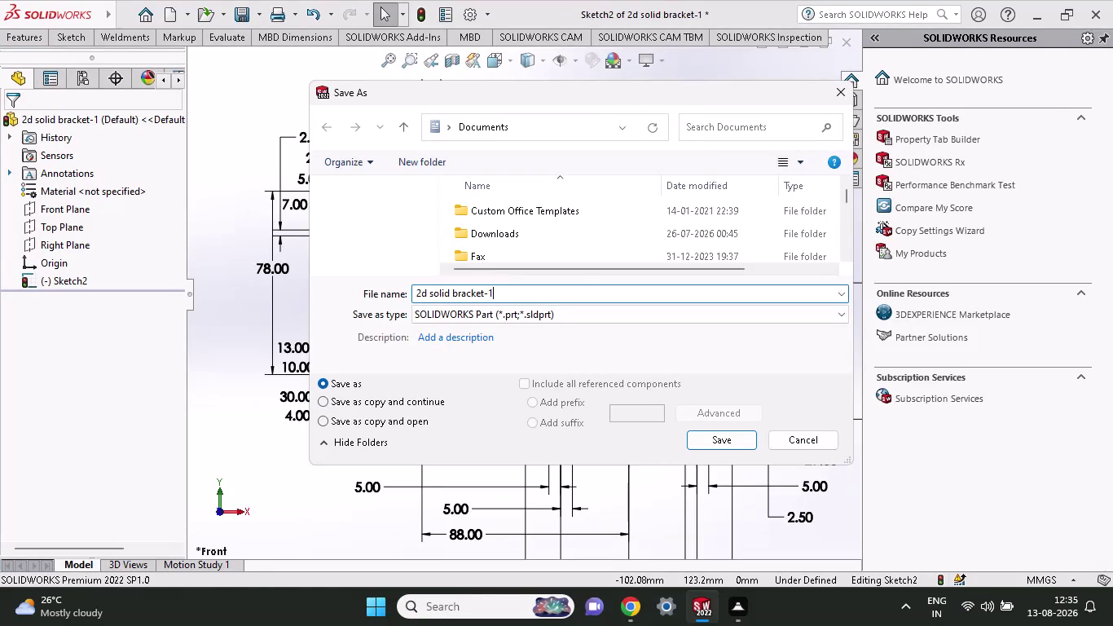
Replace the old bracket file name with '2d flanged elbow -2' and save as a SOLIDWORKS Part.
key(BackSpace)
key(BackSpace)
key(BackSpace)
key(BackSpace)
key(BackSpace)
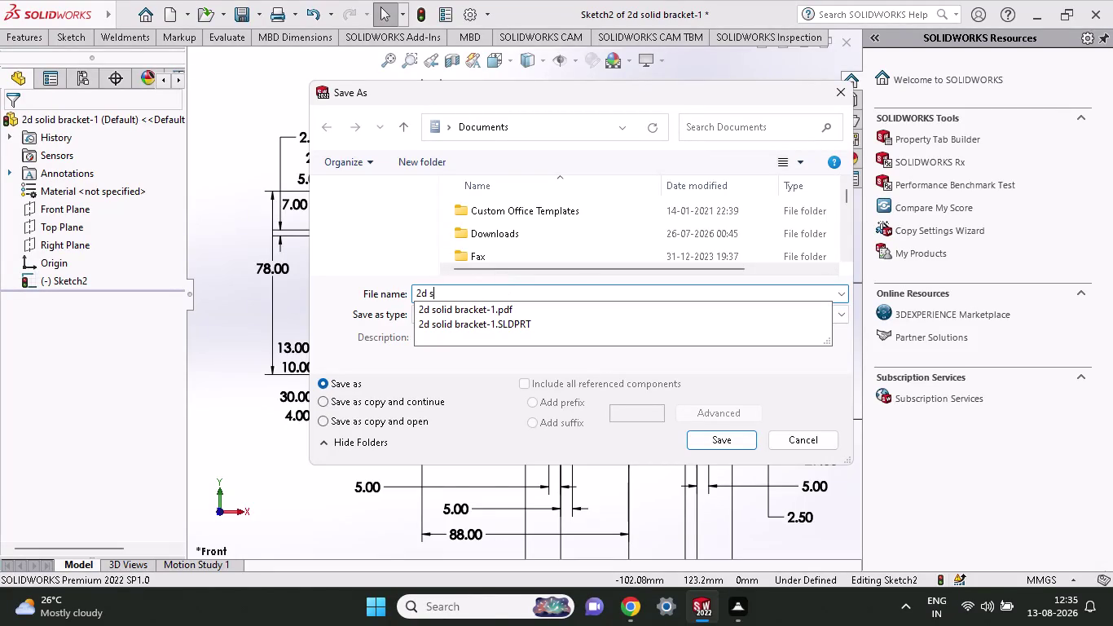
key(BackSpace)
text(fla)
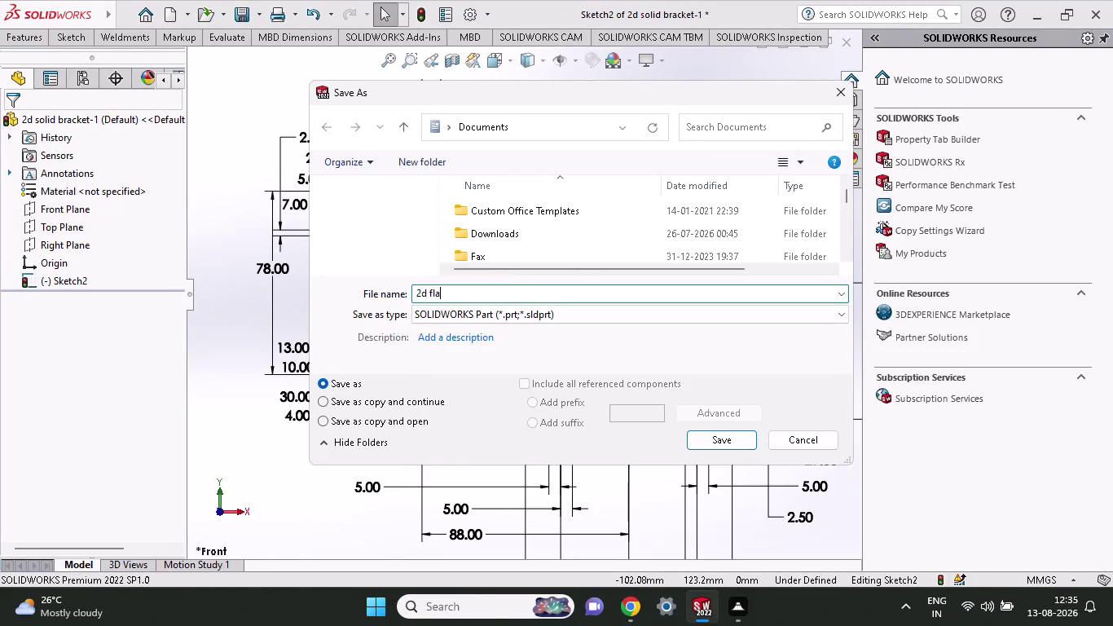
text(nged)
key(space)
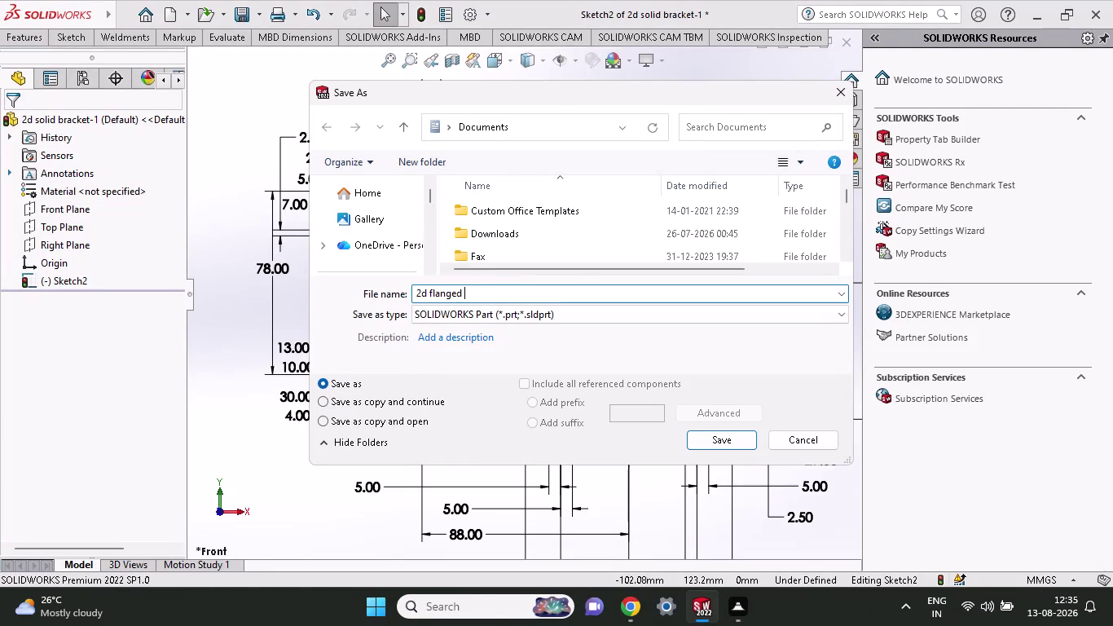
key(e)
text(lb)
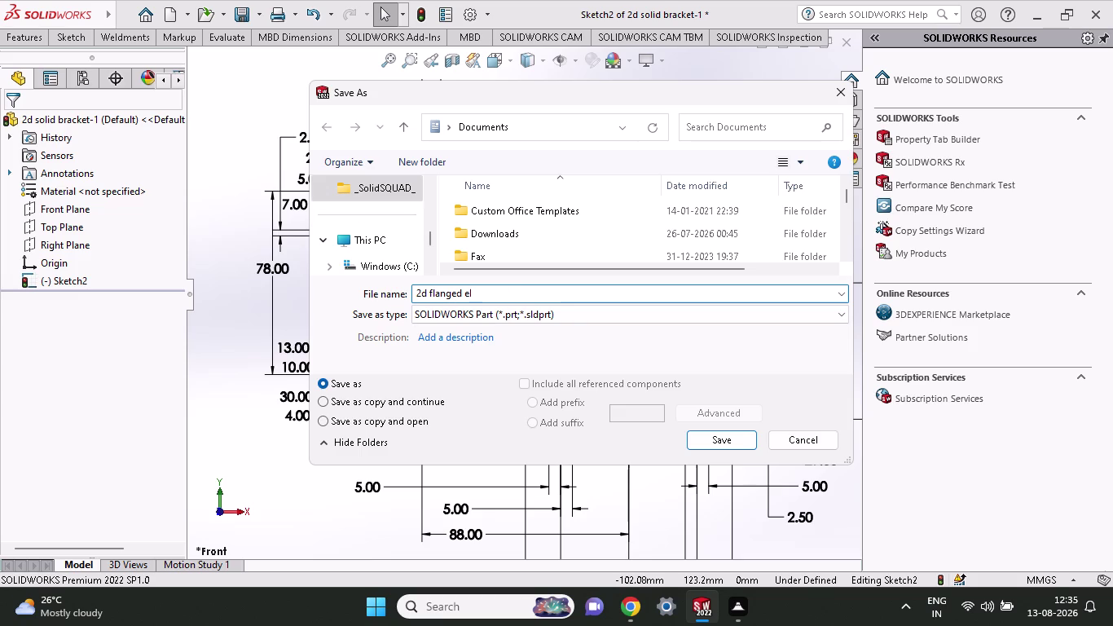
text(ow)
key(space)
text(-2)
scroll(up, 3)
click(714, 437)
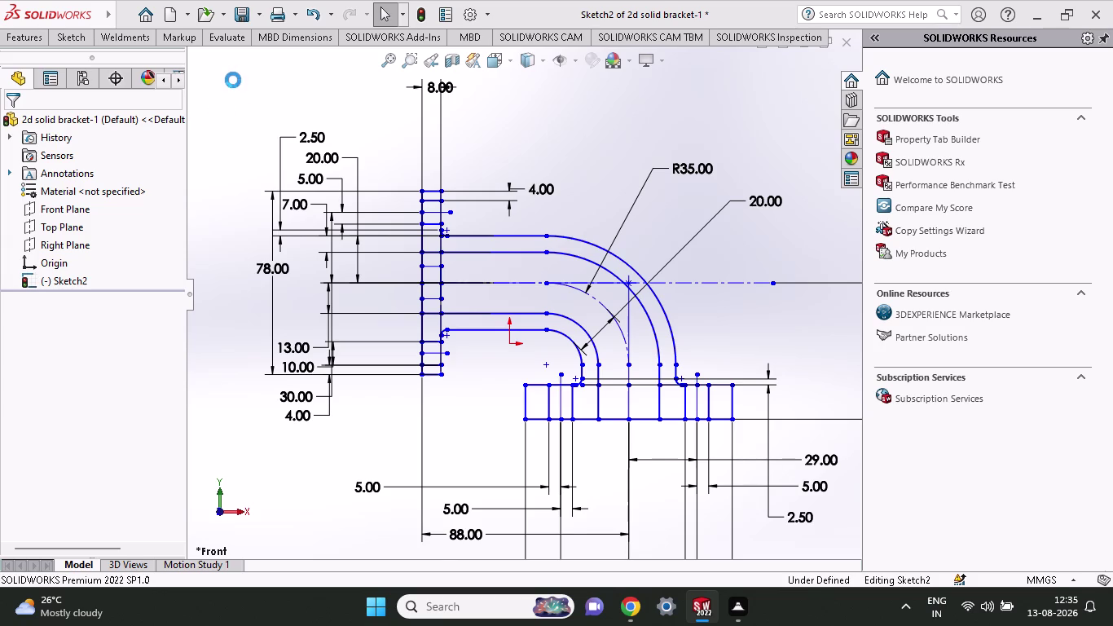
click(258, 24)
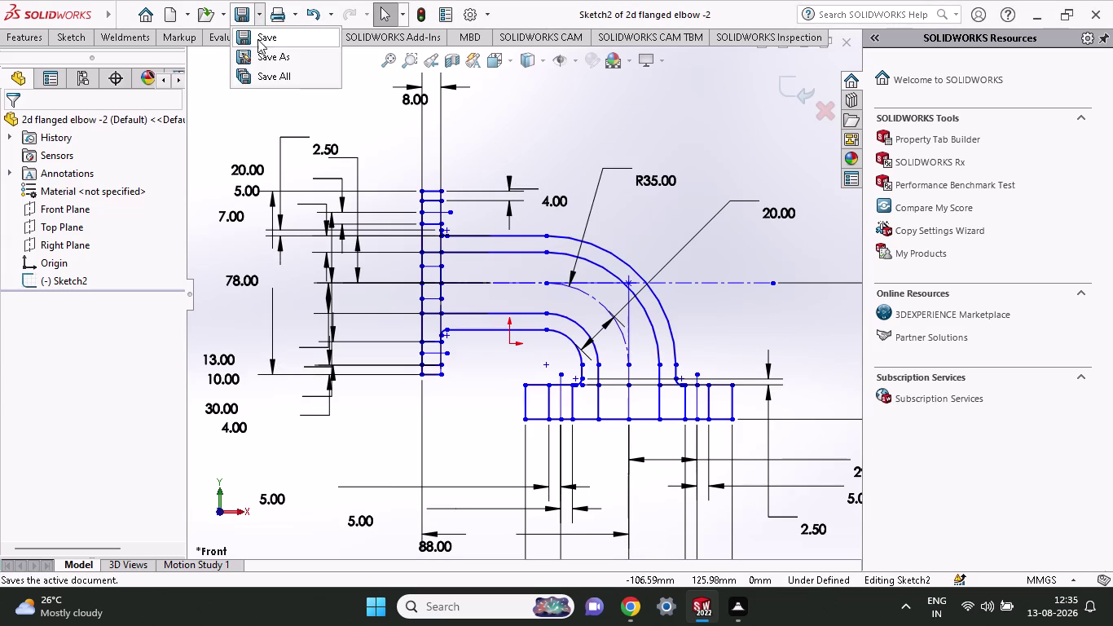
click(267, 59)
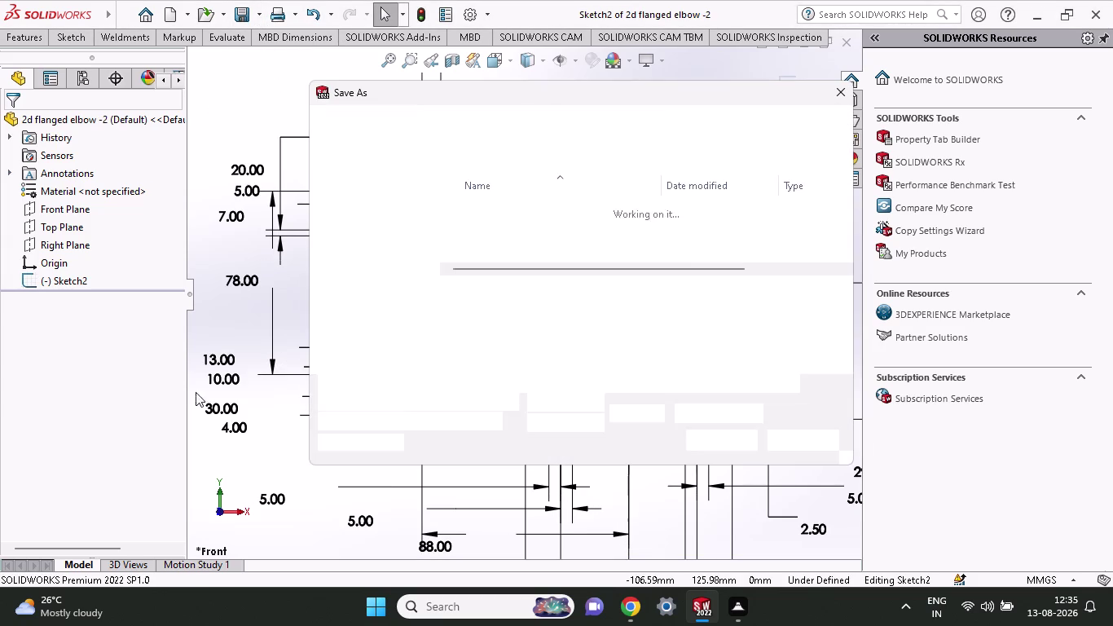
click(549, 320)
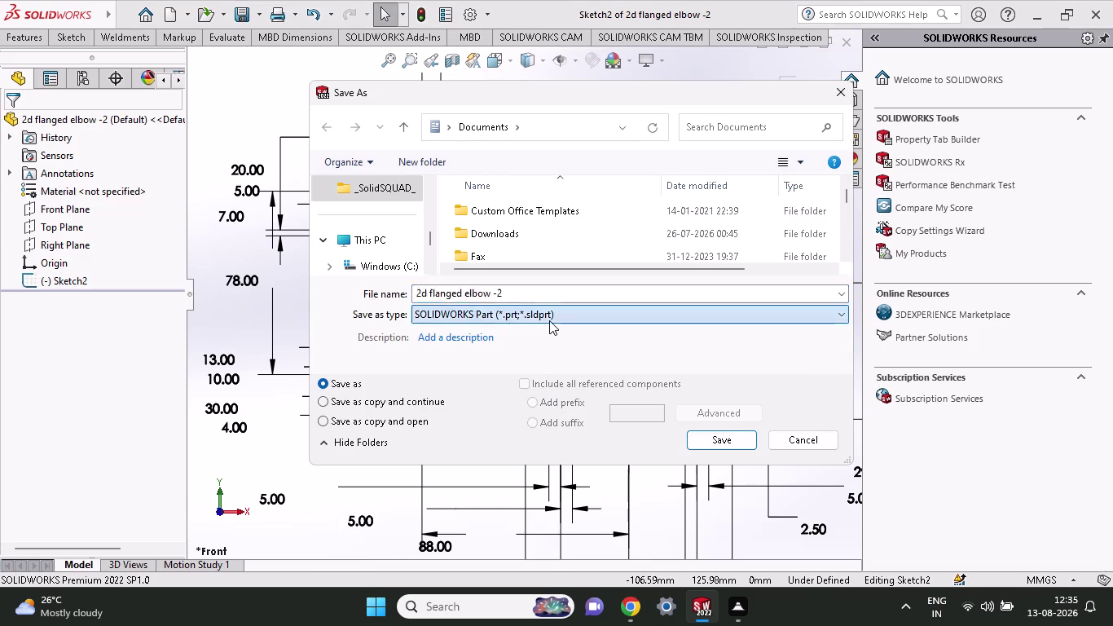
click(551, 94)
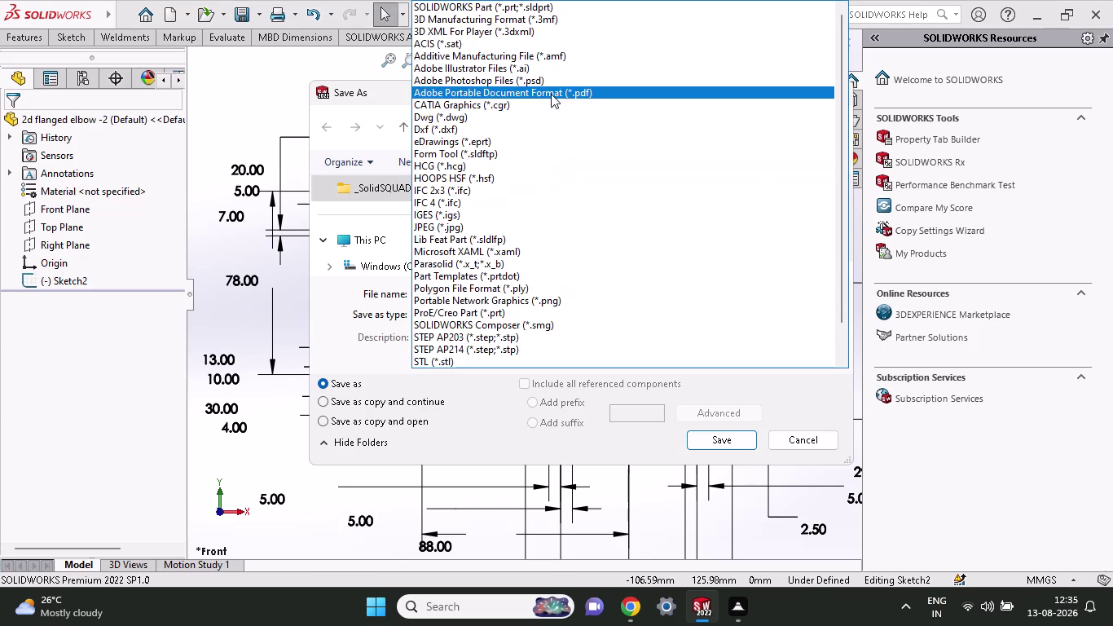
click(722, 481)
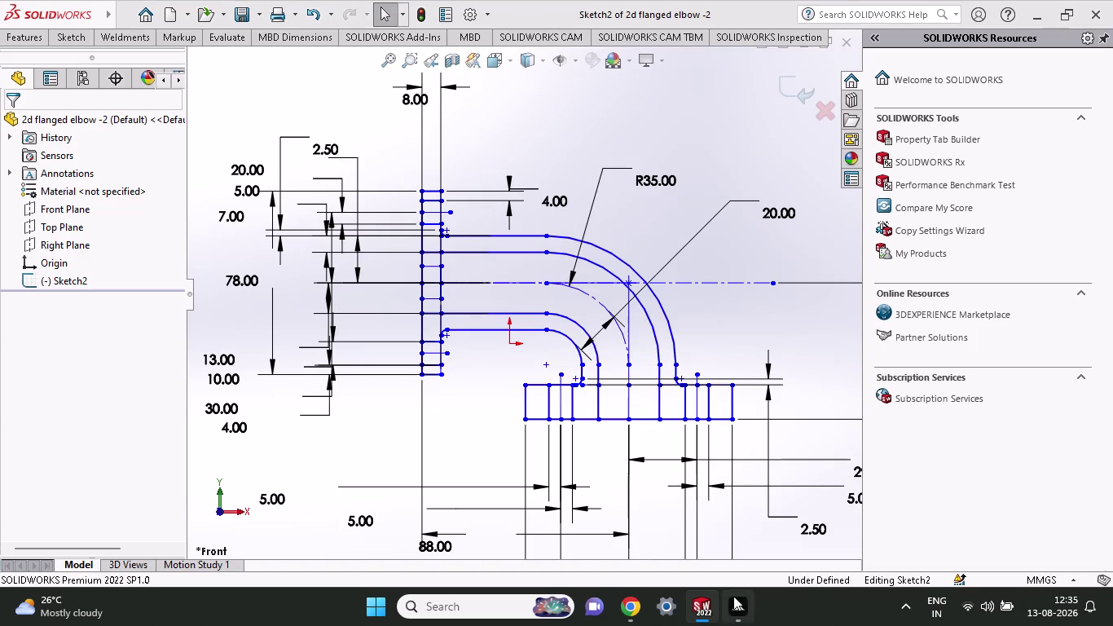
click(259, 13)
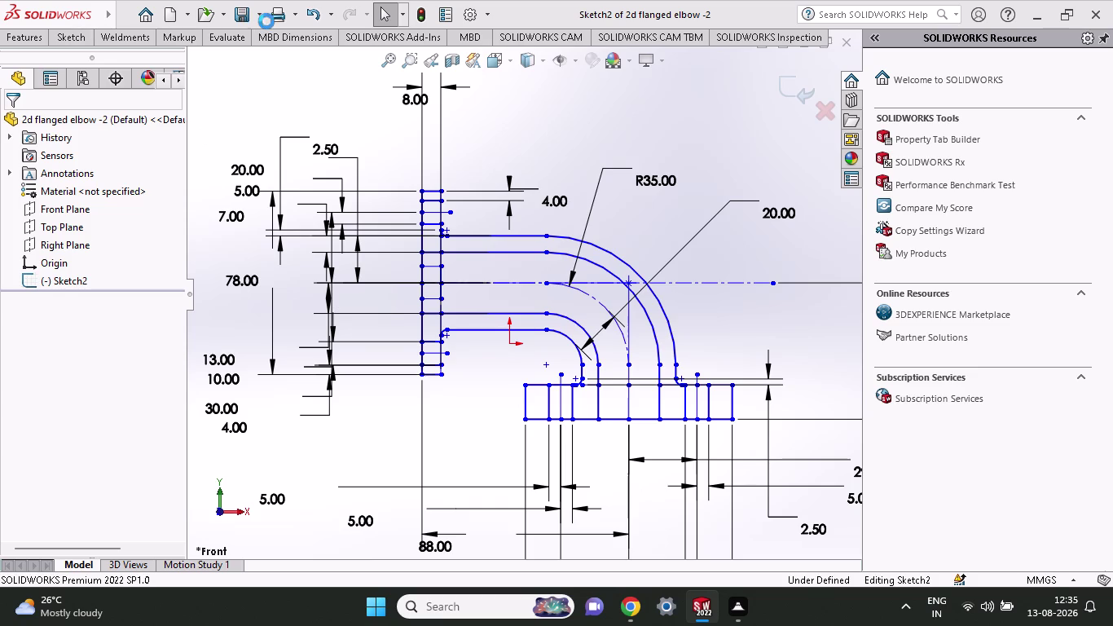